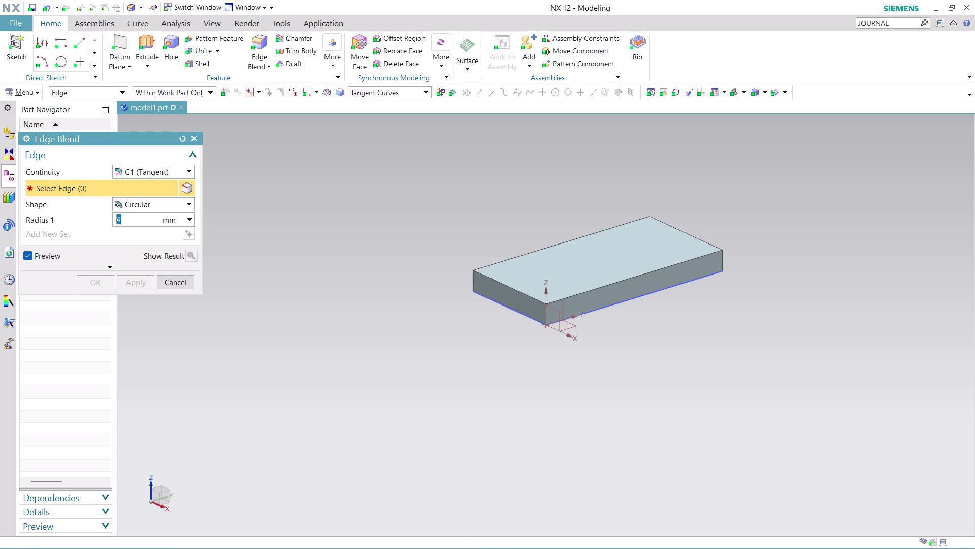
Re-pick the block's lower front edge for the blend, with the radius changed to 2 mm.
click(543, 313)
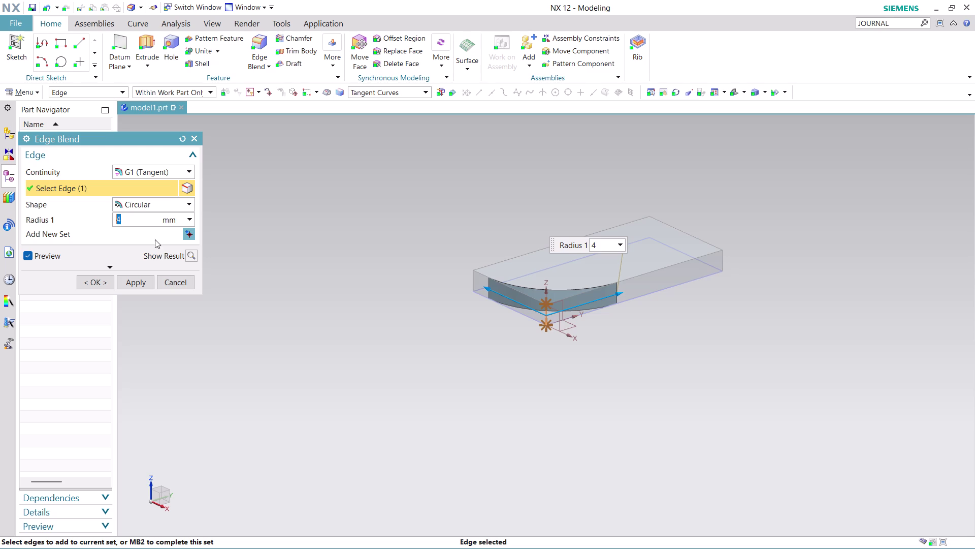
click(144, 218)
drag(145, 219, 107, 222)
key(2)
click(369, 330)
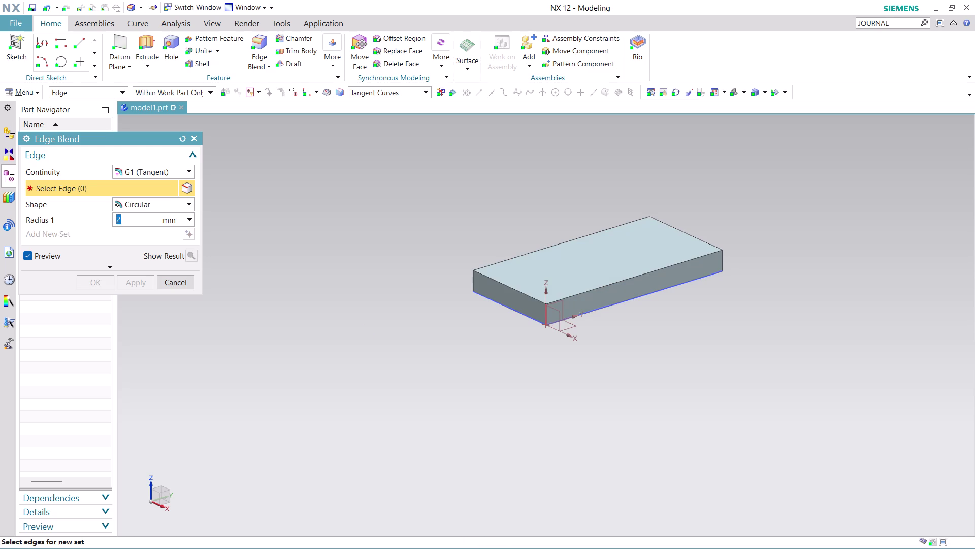
click(546, 317)
From a top view, keep circular shape and tangent continuity, and pick the vertical corner edge.
middle_drag(680, 321, 682, 337)
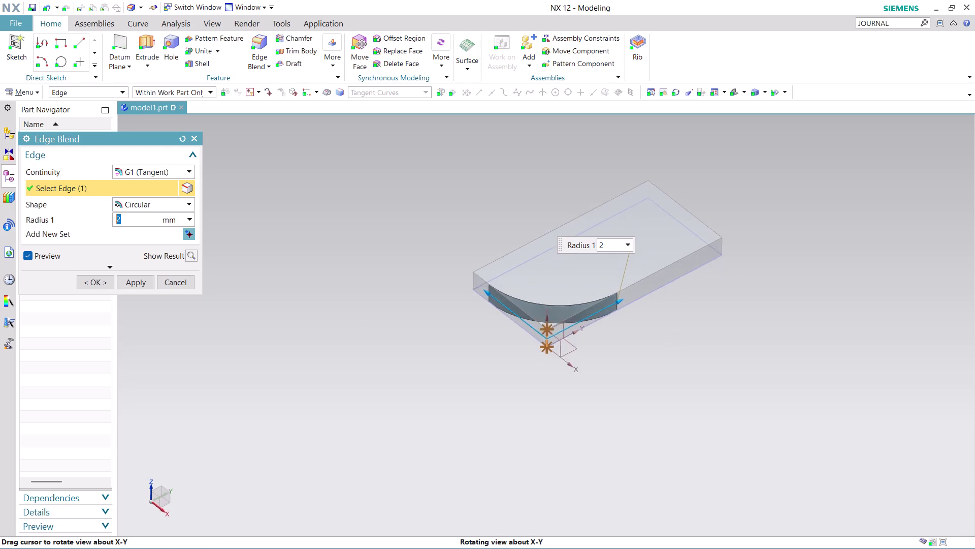
middle_drag(682, 338, 684, 375)
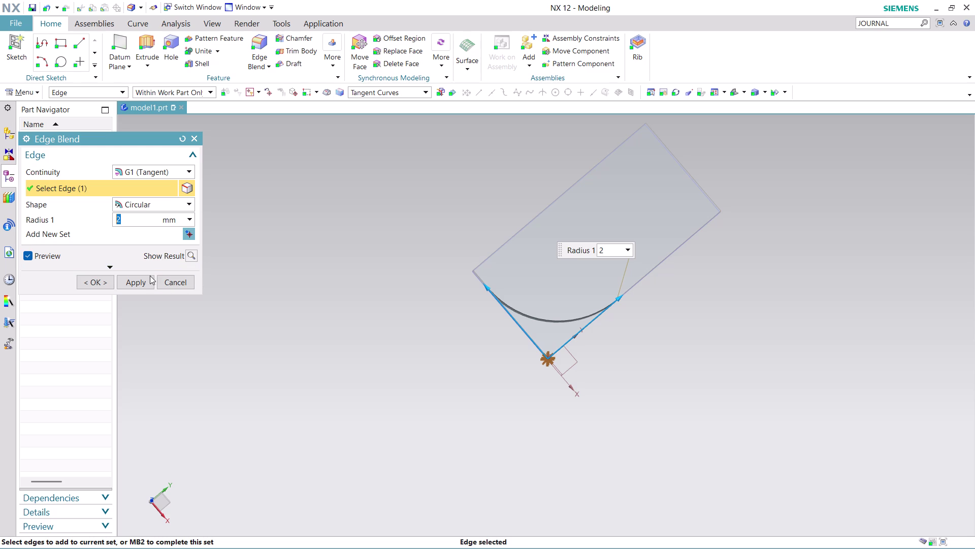
click(191, 217)
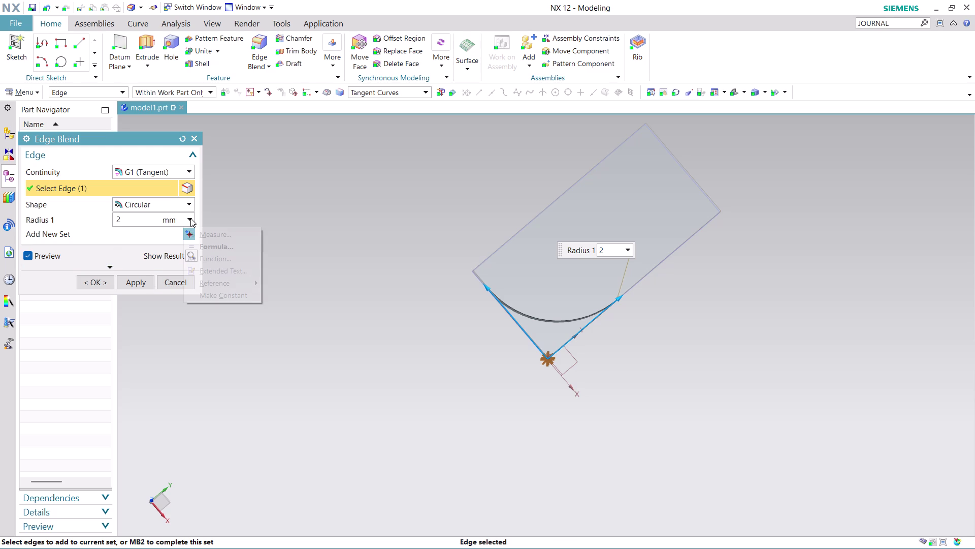
click(190, 218)
click(190, 218)
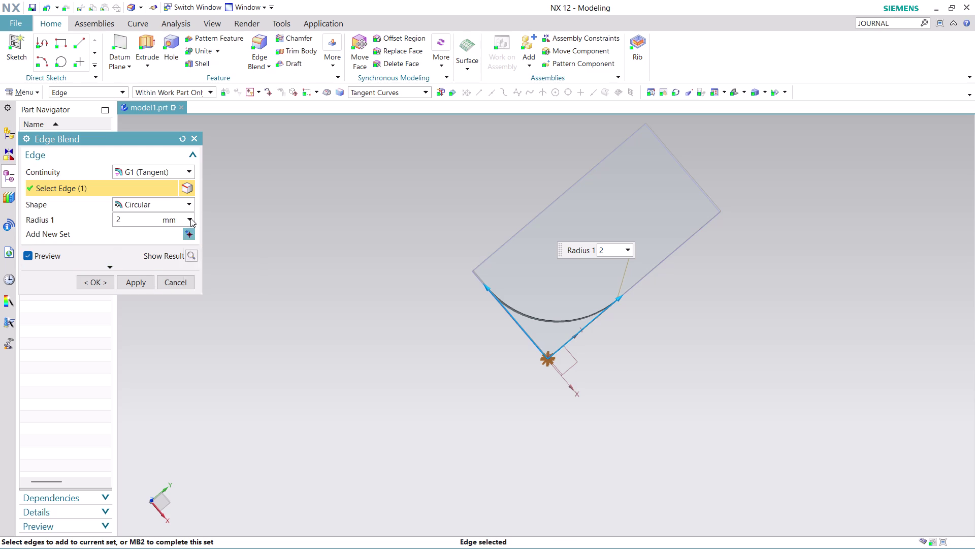
click(188, 201)
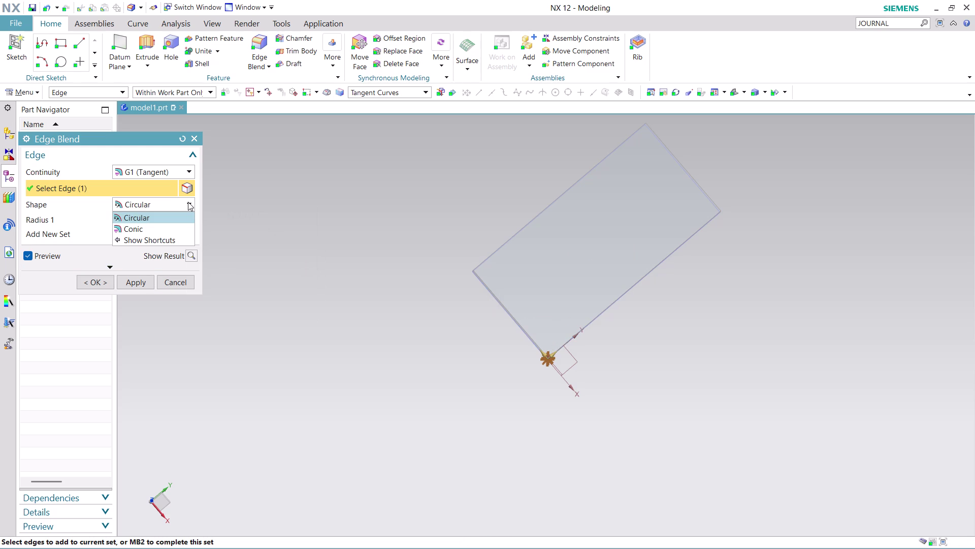
click(188, 201)
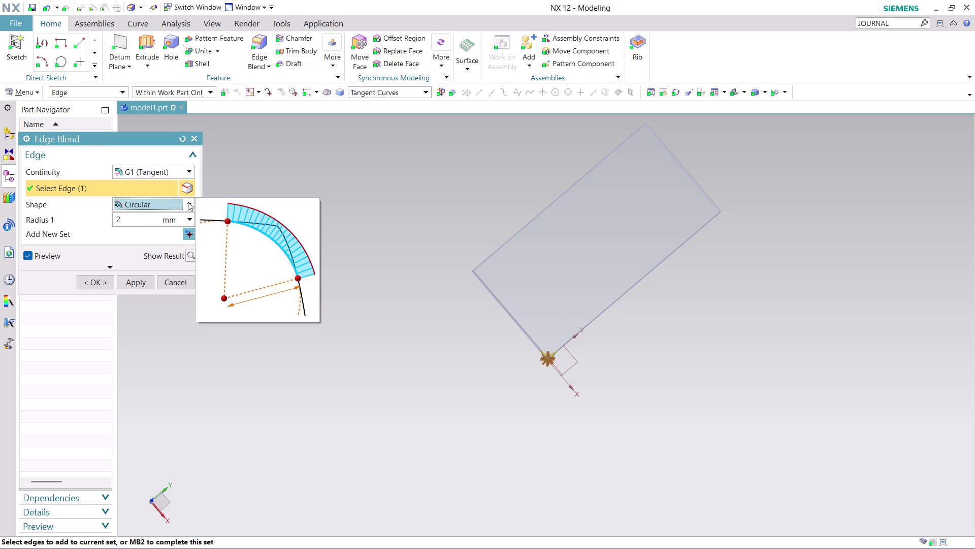
click(188, 170)
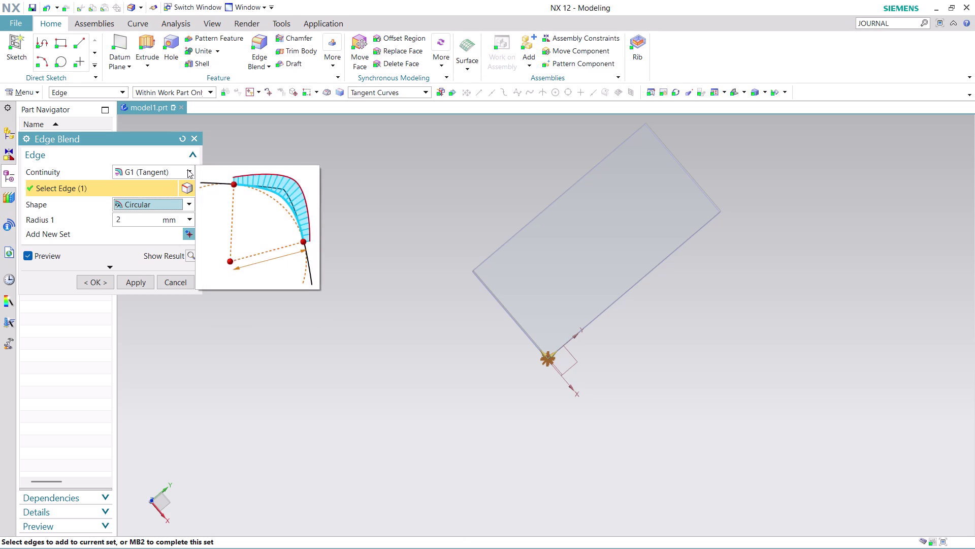
click(188, 169)
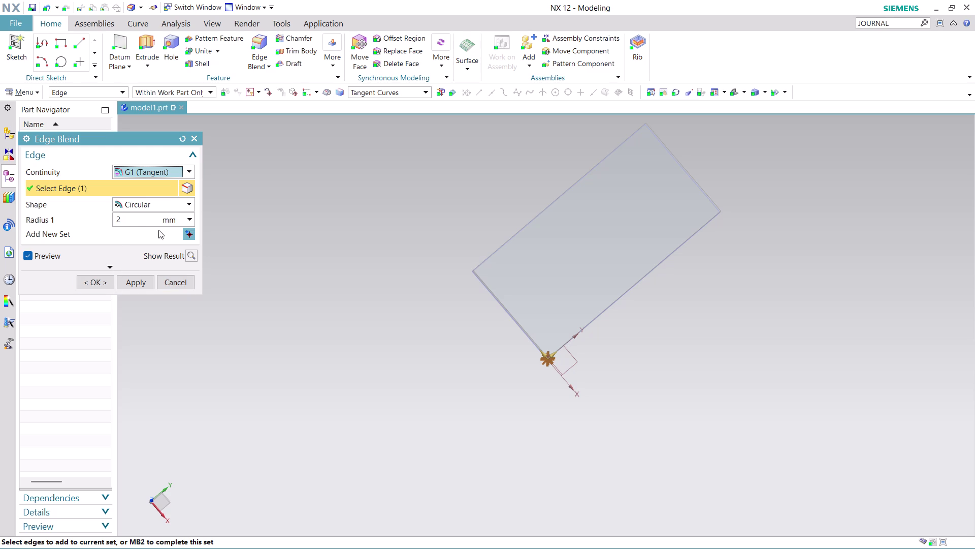
click(147, 221)
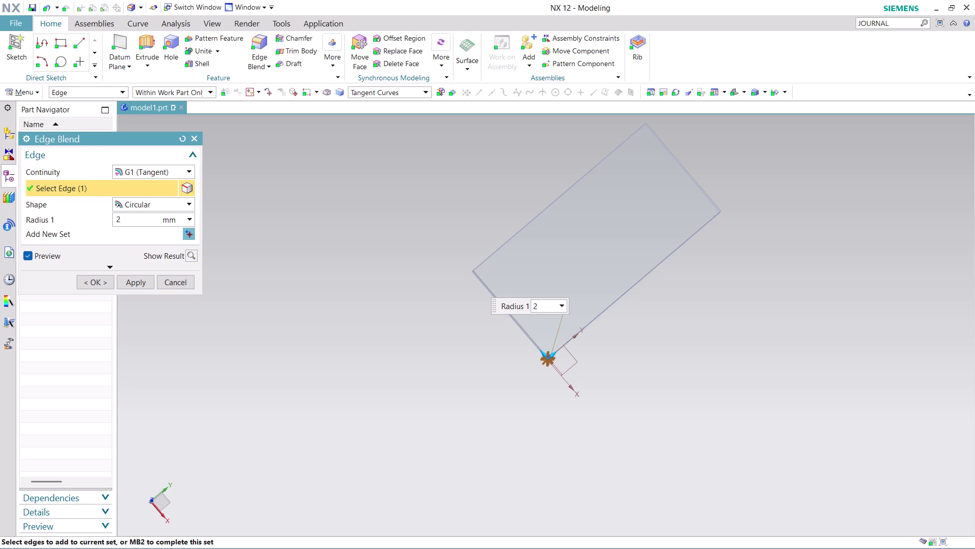
Zoom in on the corner and set the blend radius to 22 mm.
middle_drag(516, 397, 517, 396)
middle_drag(517, 395, 519, 340)
scroll(up, 3)
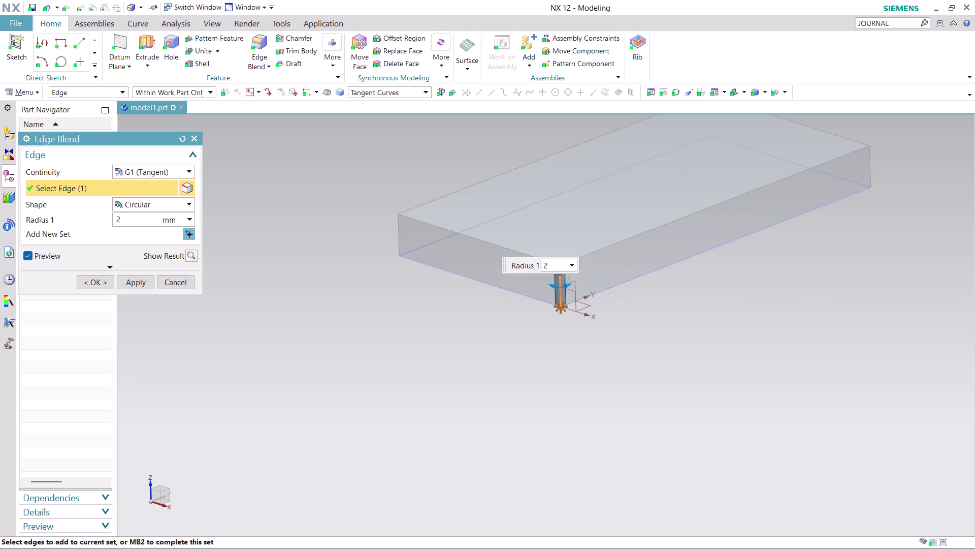
scroll(up, 3)
scroll(up, 3)
scroll(up, 3)
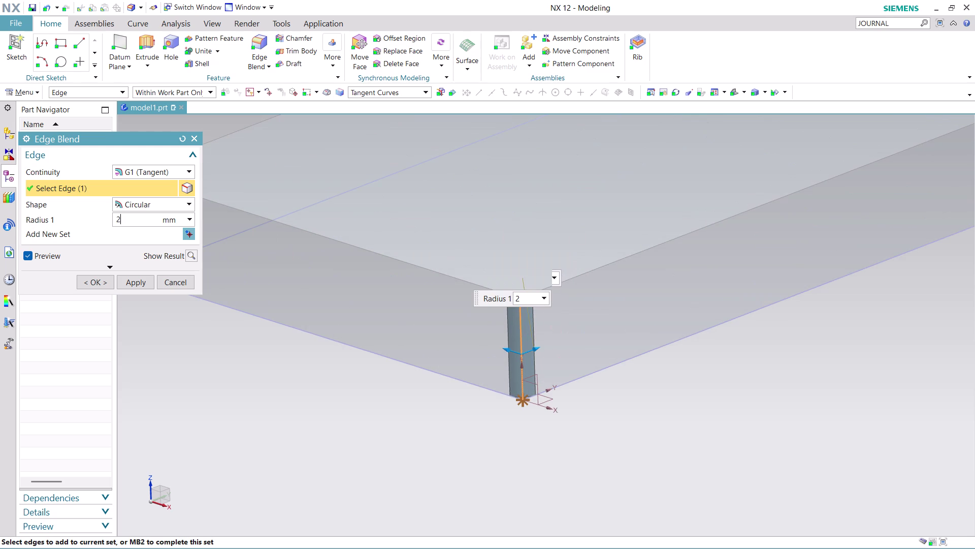
drag(148, 221, 65, 224)
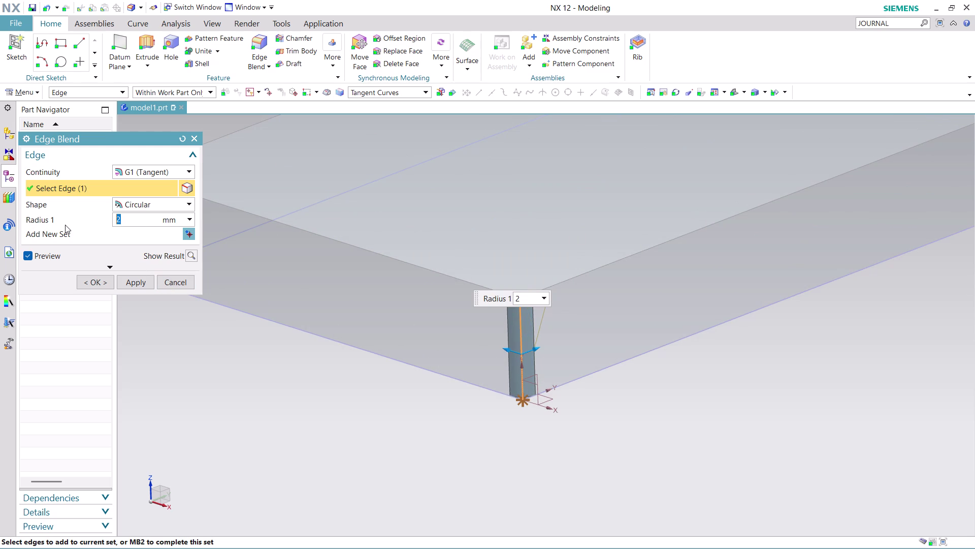
text(22)
Reselect the vertical corner edge and apply the 22 mm blend.
click(229, 377)
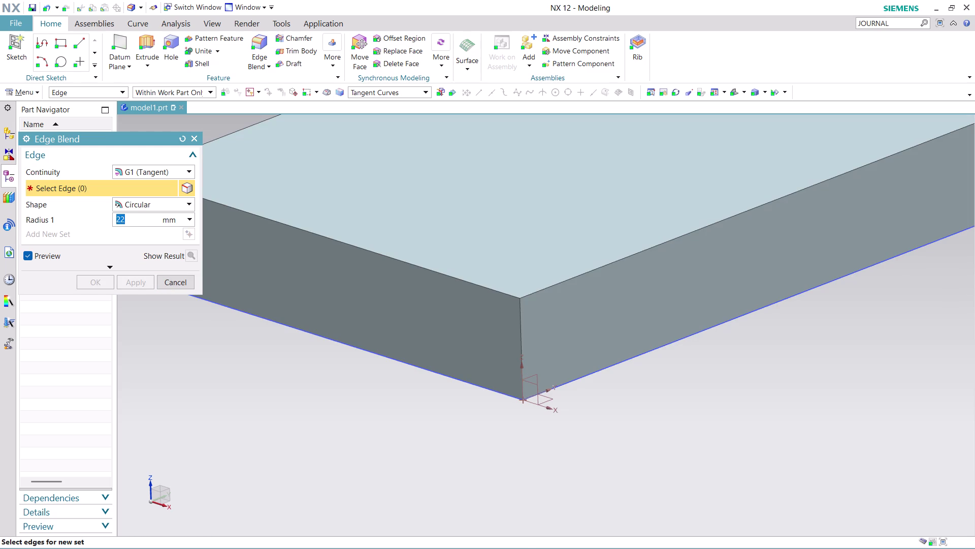
click(519, 318)
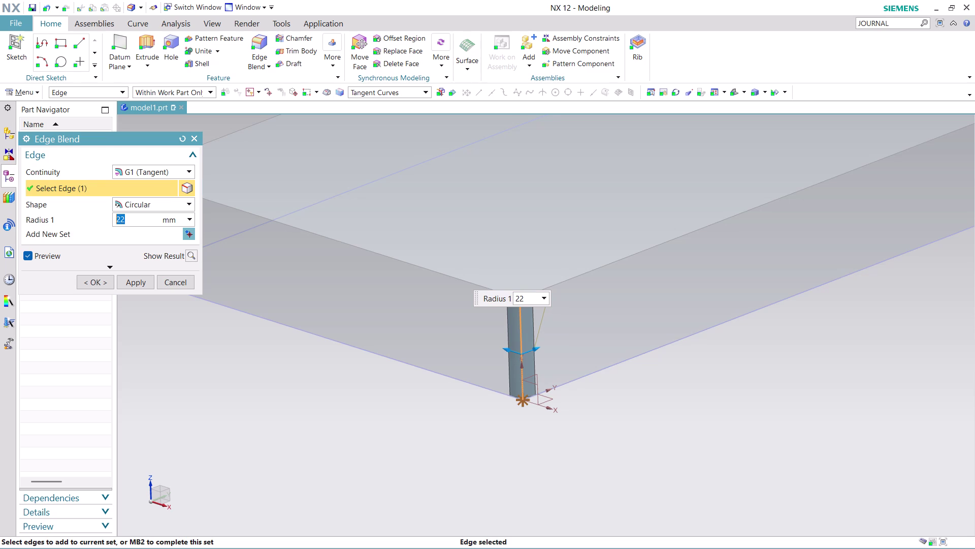
scroll(up, 3)
scroll(up, 3)
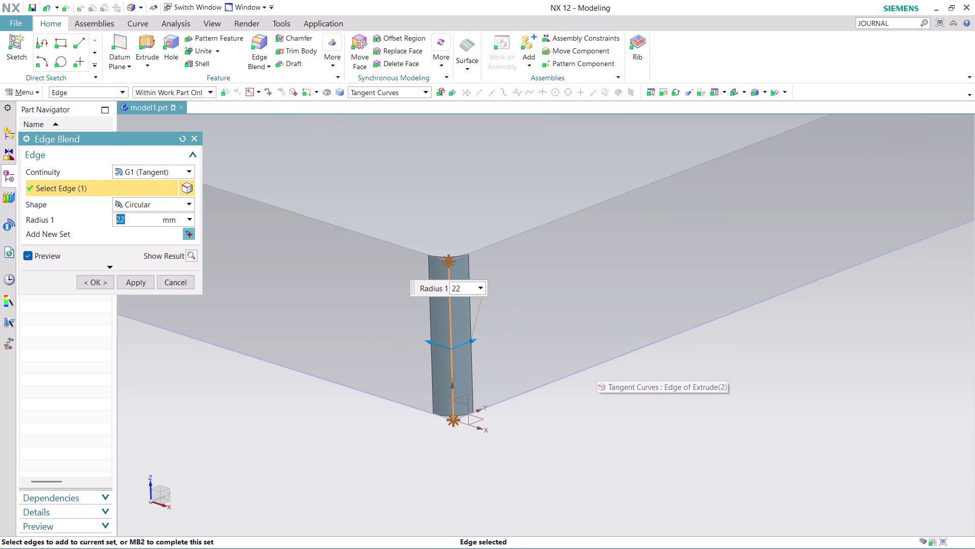